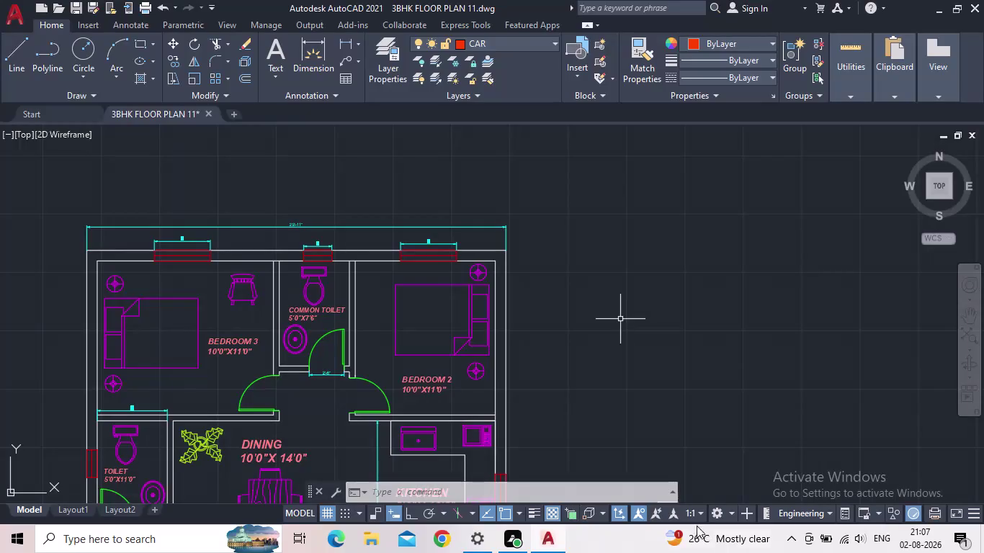
Pan and zoom around the plan to check the top wall and 29'-11" dimensions.
scroll(down, 3)
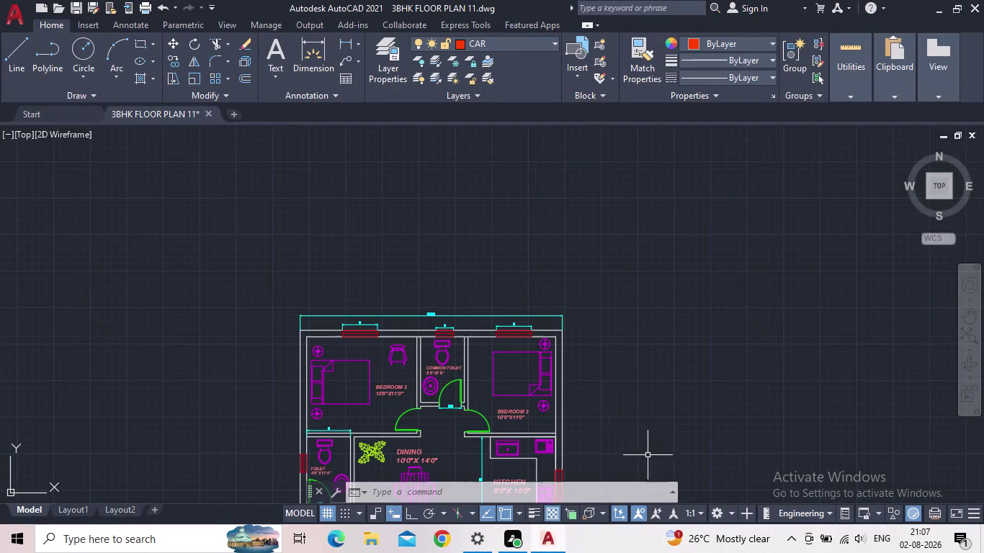
middle_drag(583, 390, 578, 382)
scroll(up, 3)
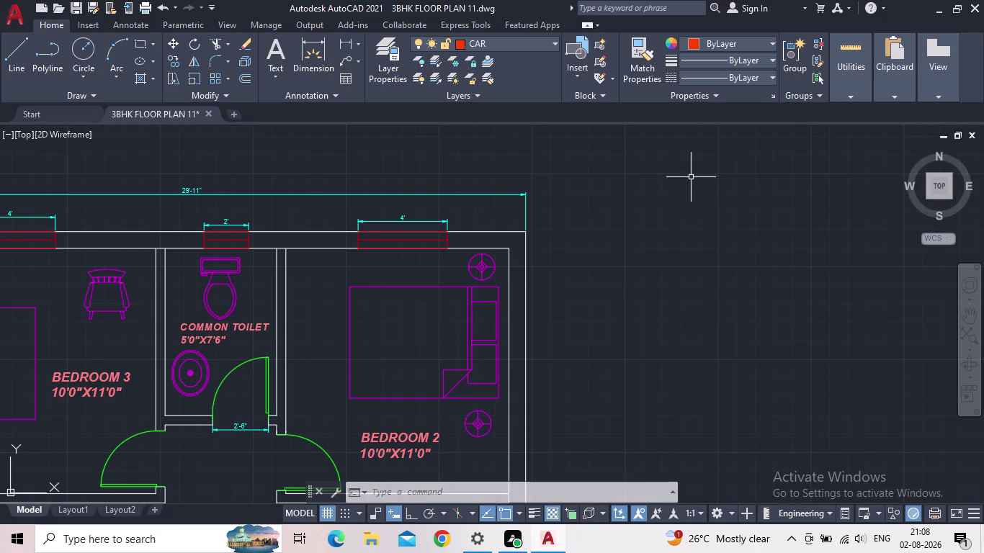
scroll(down, 3)
middle_drag(682, 233, 692, 232)
scroll(up, 3)
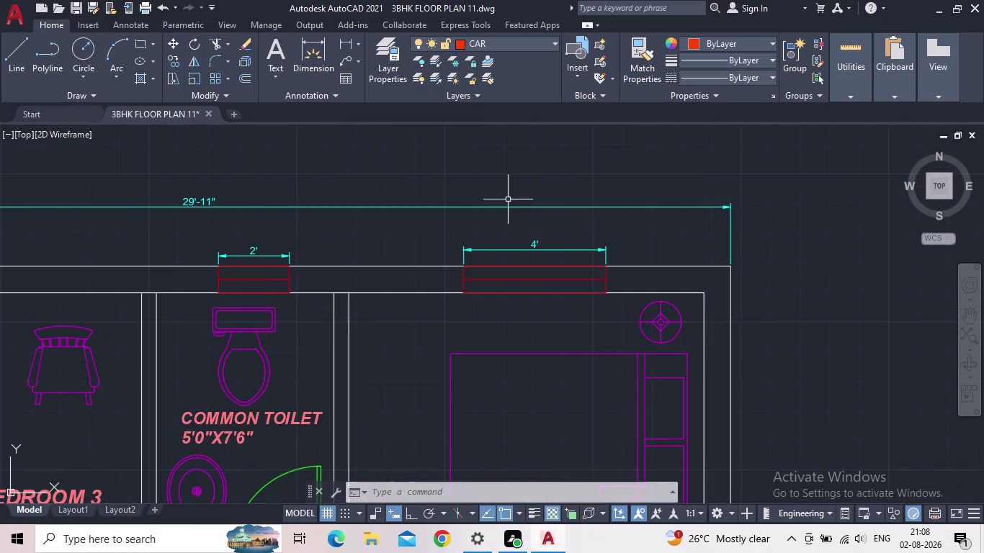
middle_drag(508, 172, 617, 273)
scroll(up, 3)
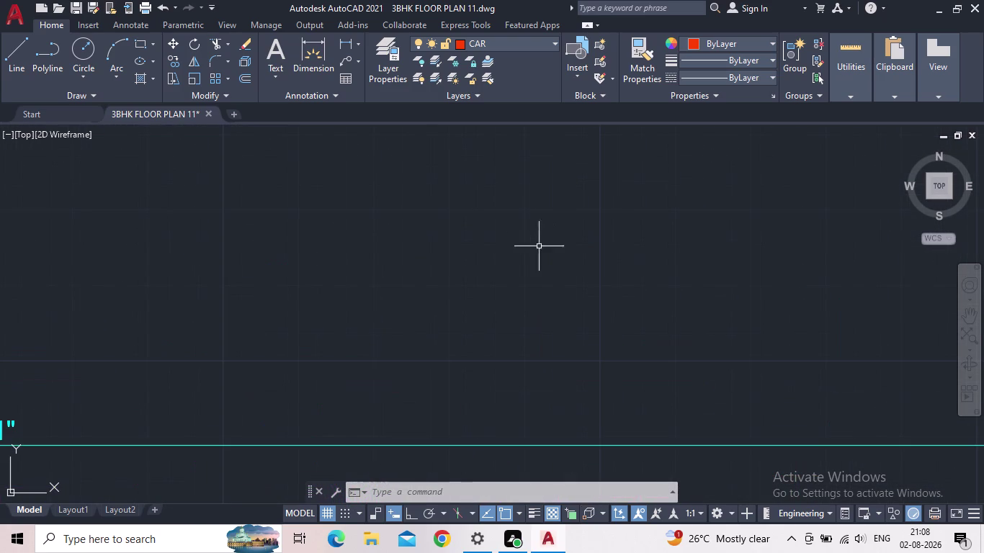
middle_click(540, 249)
scroll(down, 3)
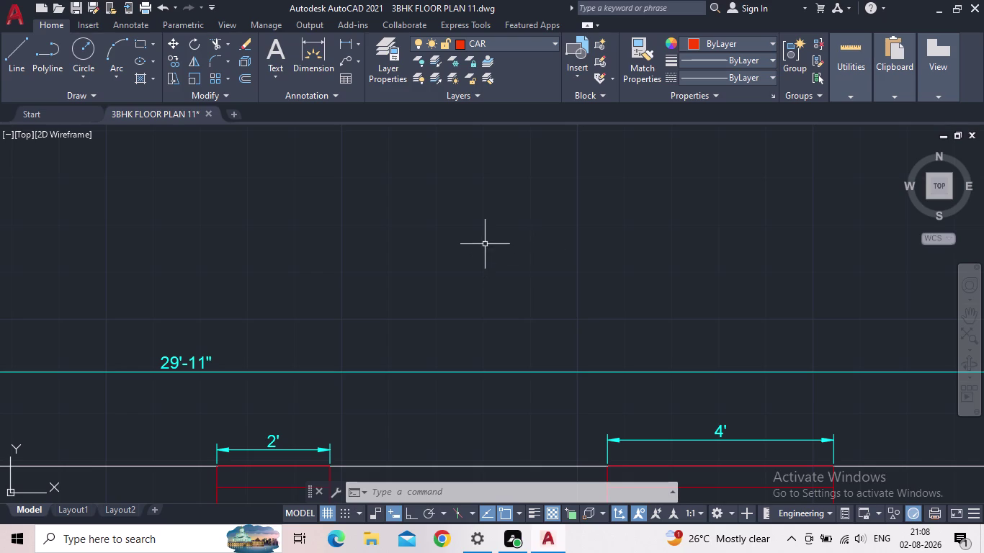
scroll(down, 3)
middle_drag(483, 239, 543, 374)
scroll(up, 3)
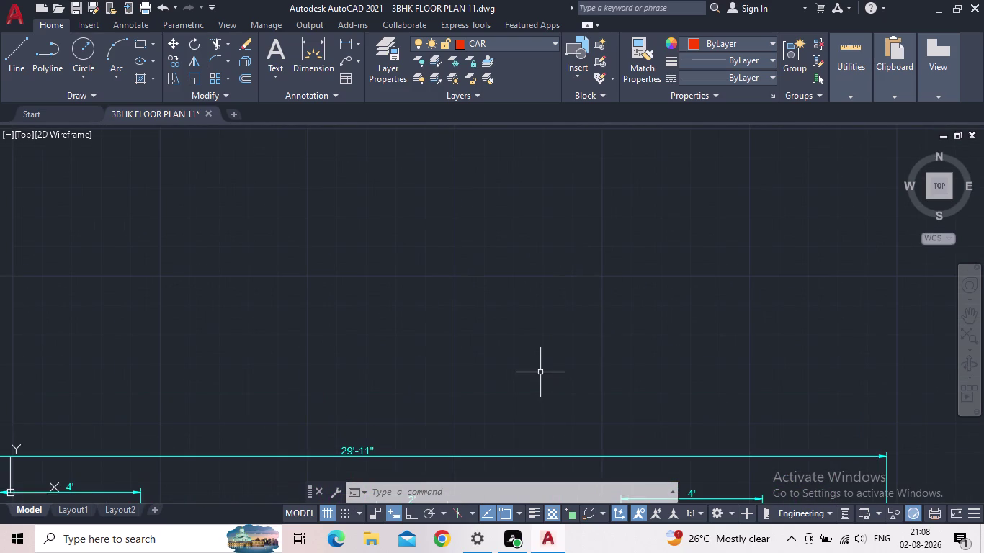
middle_drag(507, 353, 518, 476)
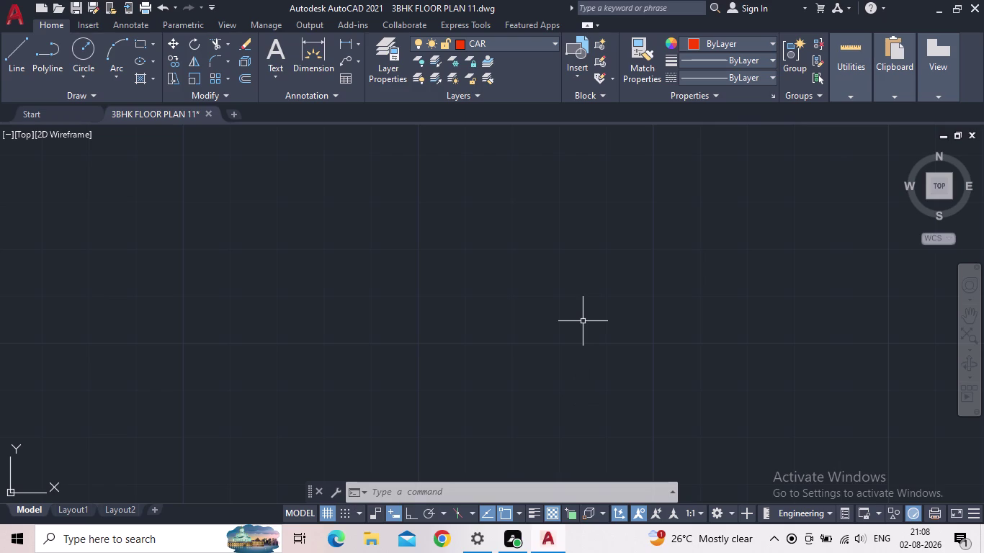
With the whole plan in view, save the 3BHK FLOOR PLAN 11 drawing and close it.
middle_drag(557, 291, 468, 395)
scroll(down, 3)
scroll(down, 3)
middle_drag(481, 377, 440, 288)
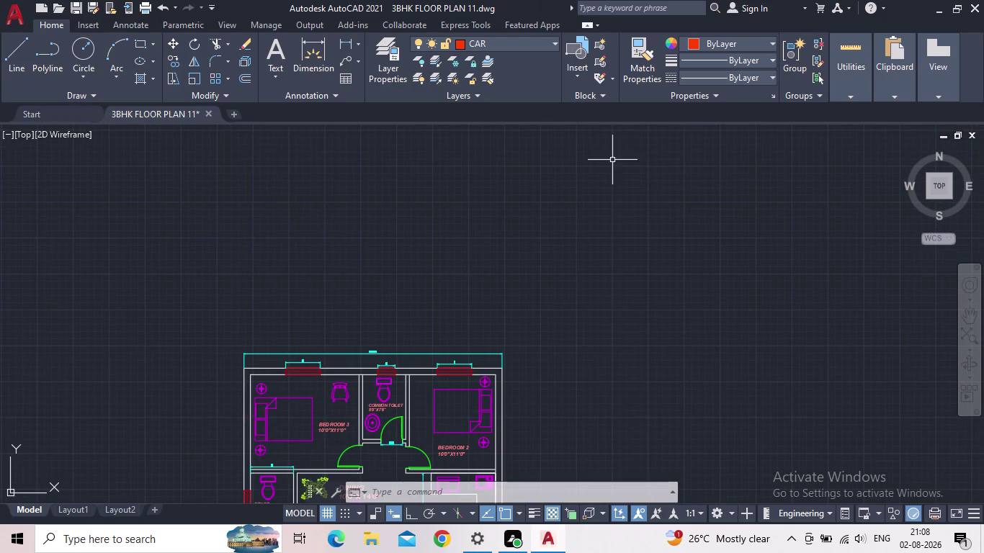
click(77, 1)
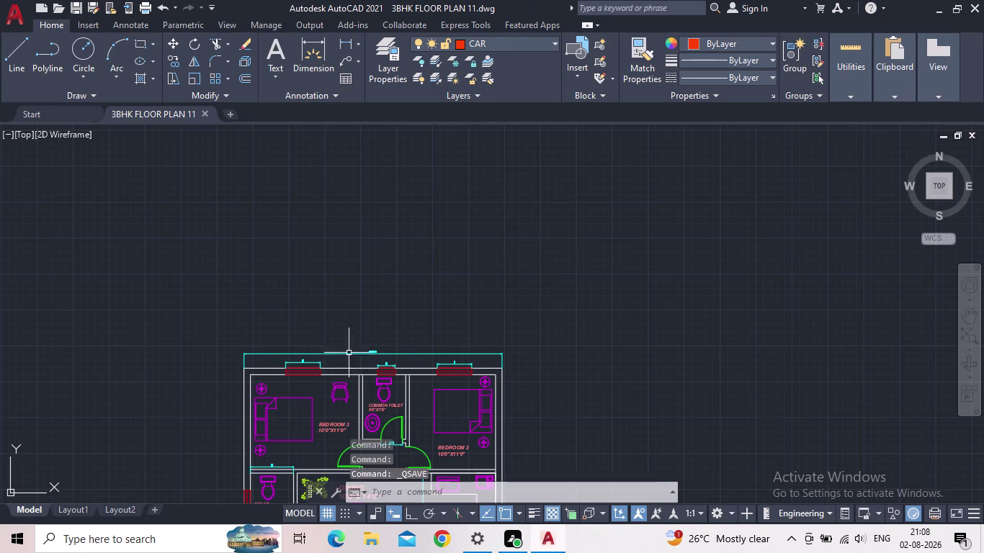
click(972, 10)
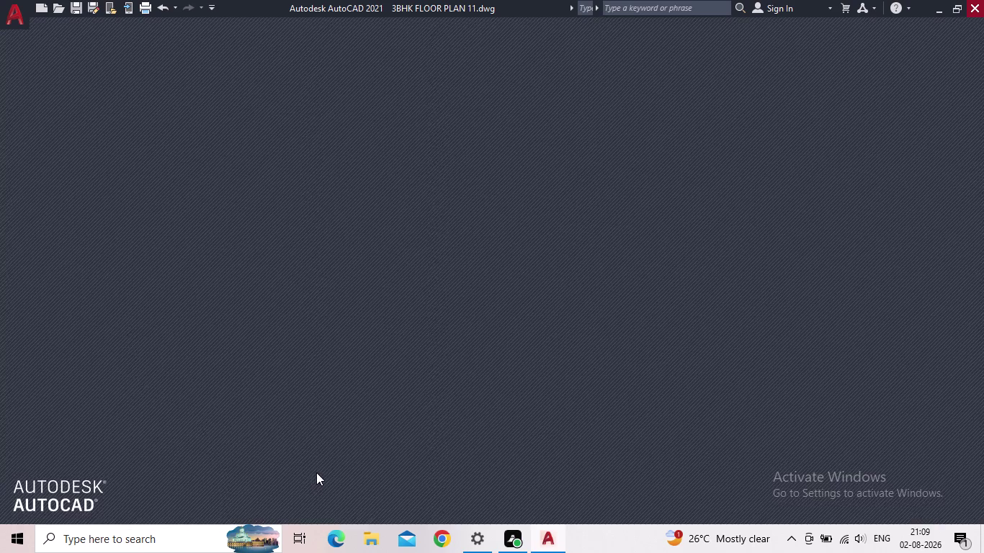